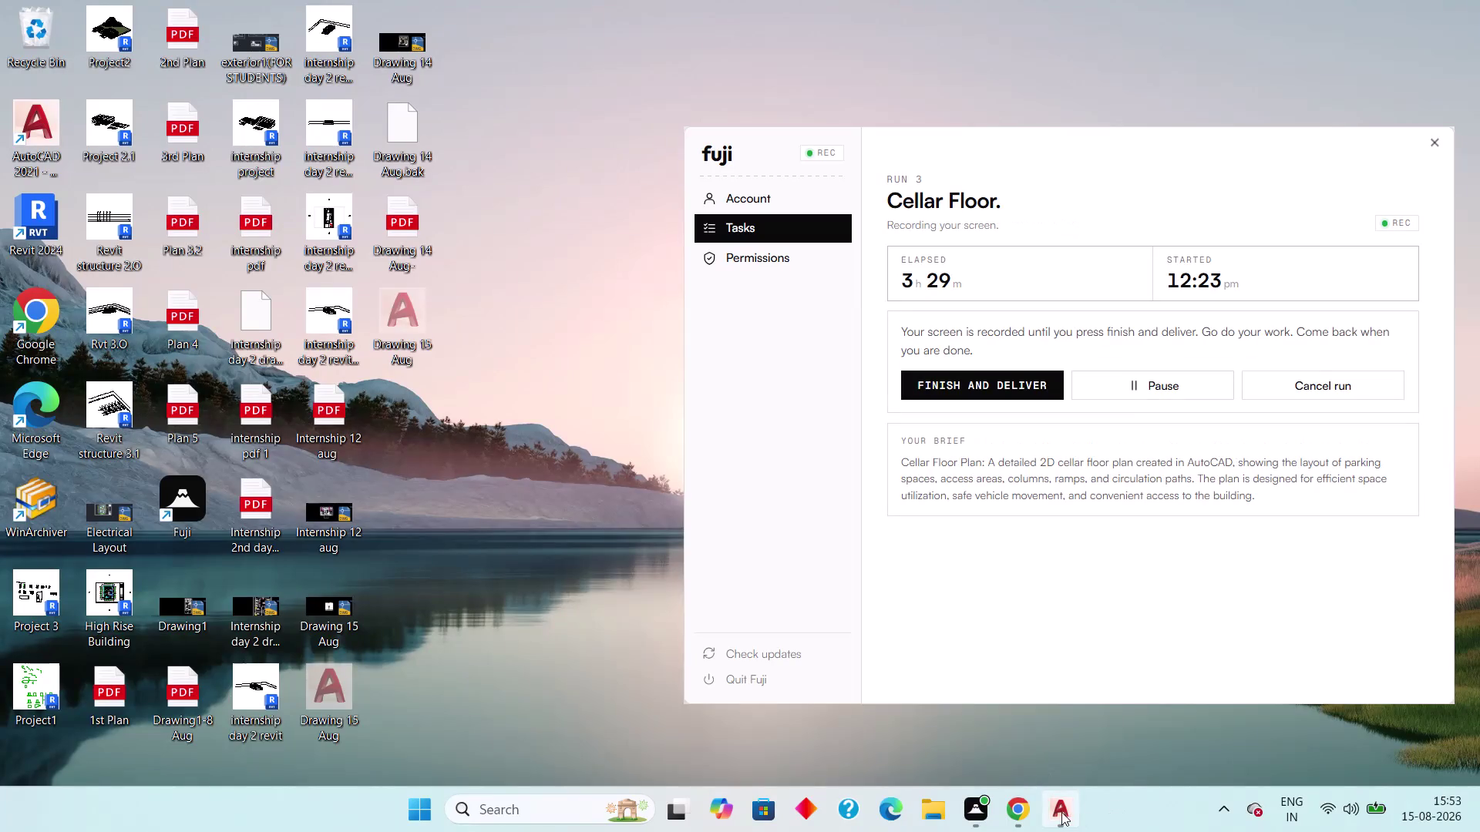
Leave the Fuji recording brief and bring the Drawing 15 Aug AutoCAD window forward.
right_click(425, 508)
click(537, 231)
right_click(520, 243)
click(597, 323)
click(1066, 807)
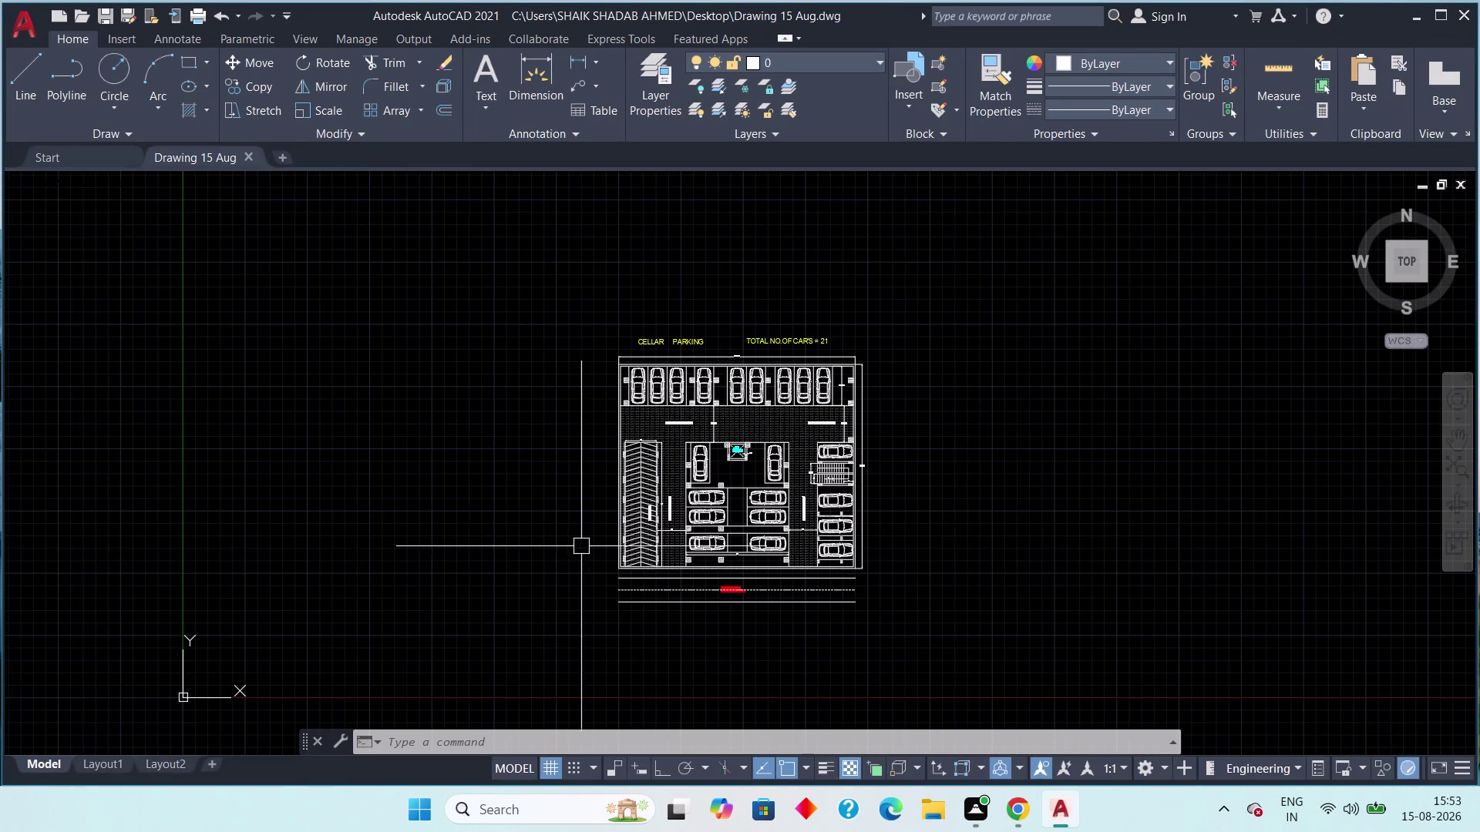
Pan and zoom onto the top car bays, 15'-5" driveways and 6'×6' lift.
middle_drag(578, 522, 550, 508)
scroll(up, 3)
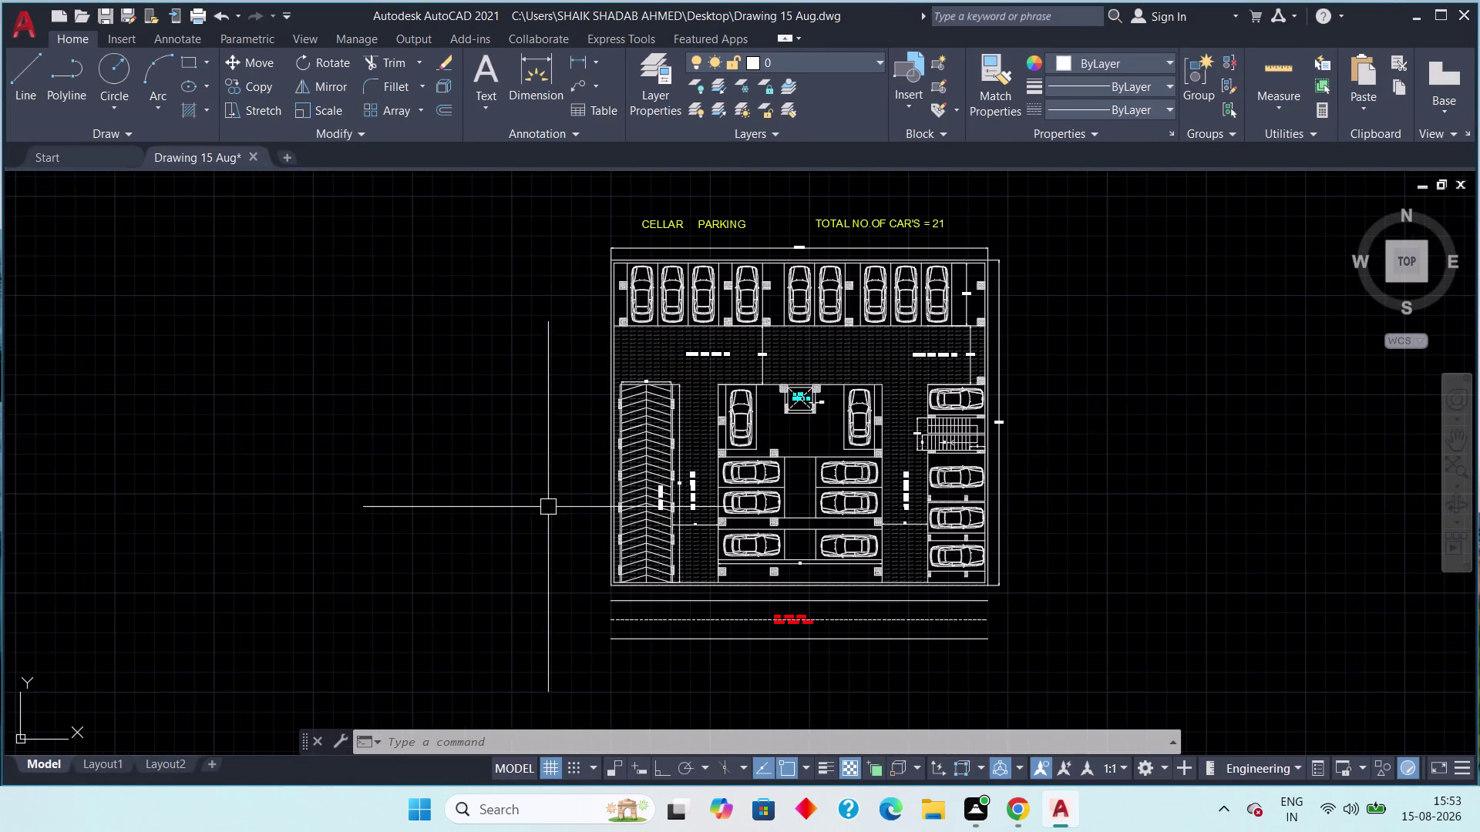
middle_drag(548, 506, 374, 513)
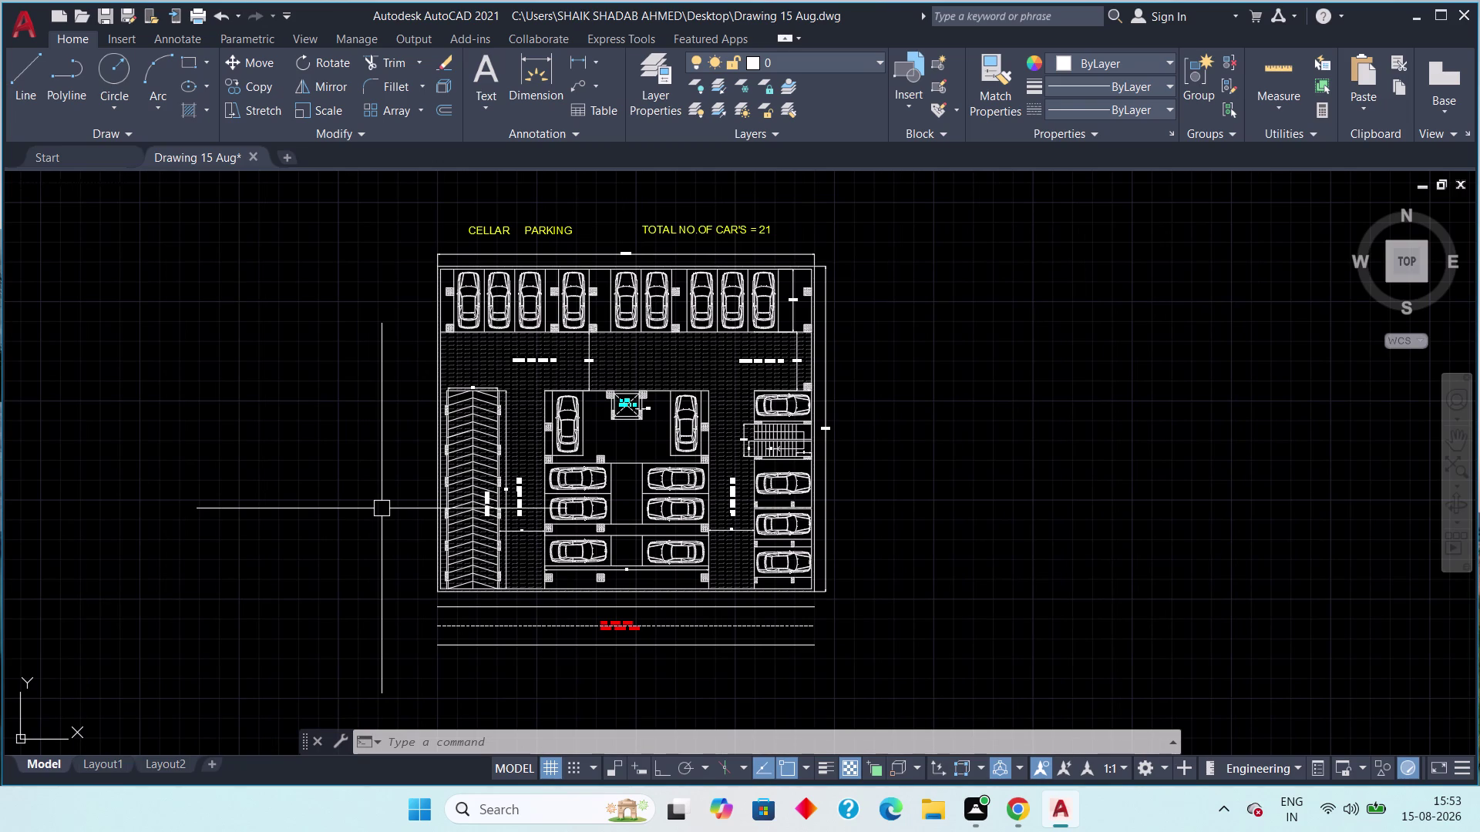
middle_drag(948, 406, 962, 440)
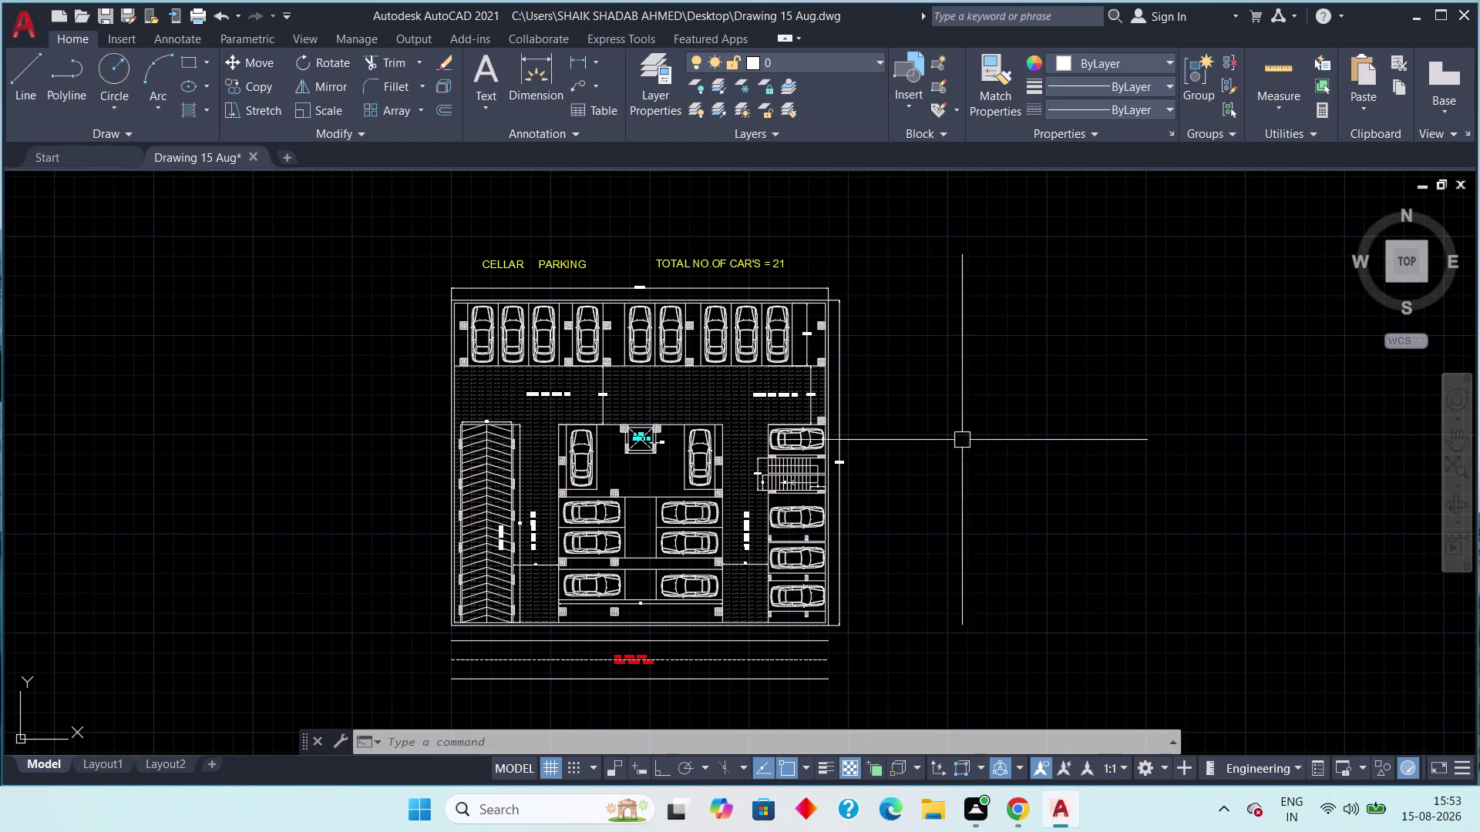
scroll(down, 3)
middle_drag(953, 407, 967, 413)
scroll(up, 3)
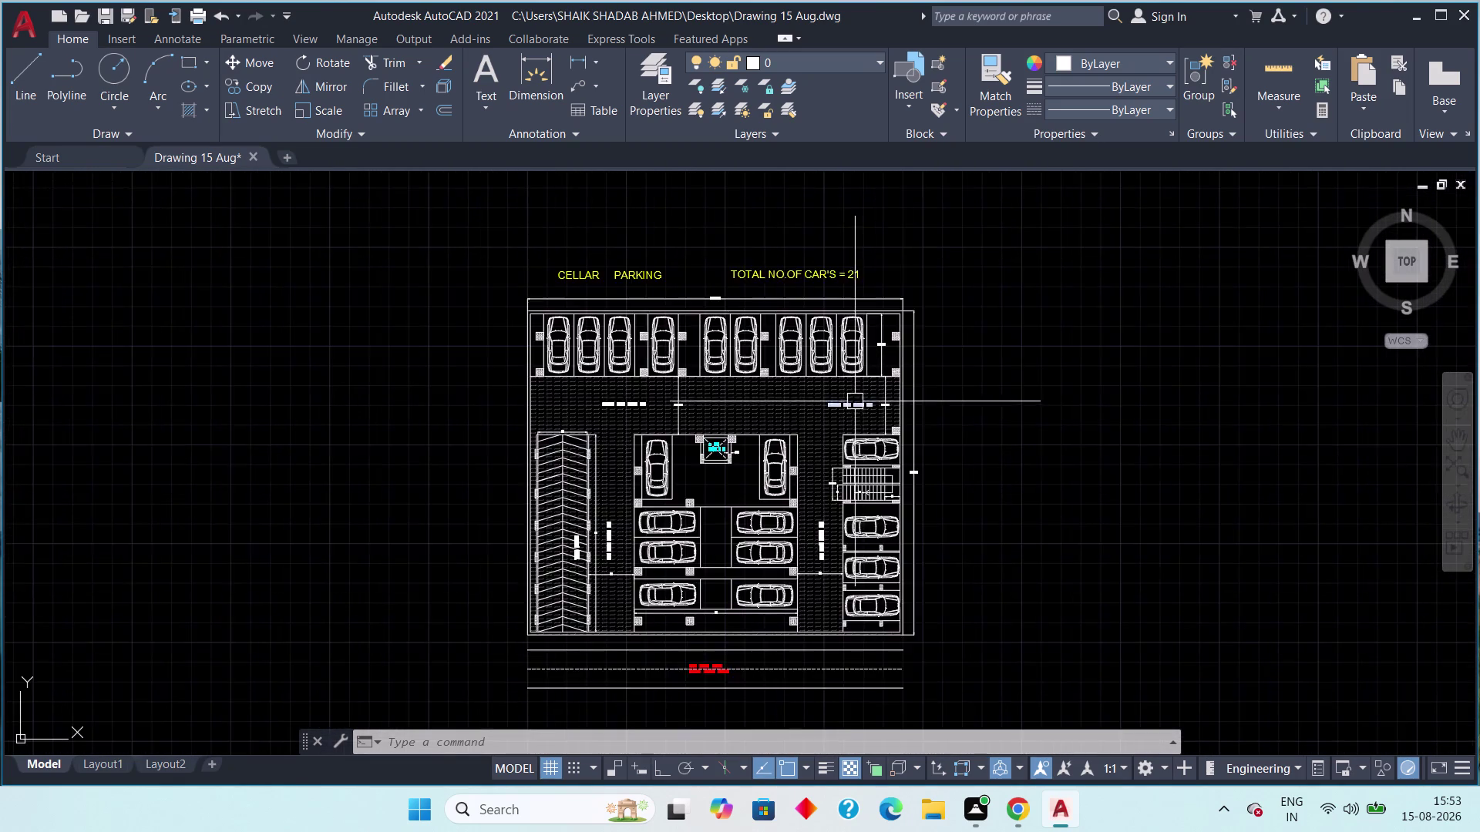
scroll(up, 3)
Zoom in on the Drive Way labels around the lift, staircase and right driveway.
middle_drag(776, 423, 956, 417)
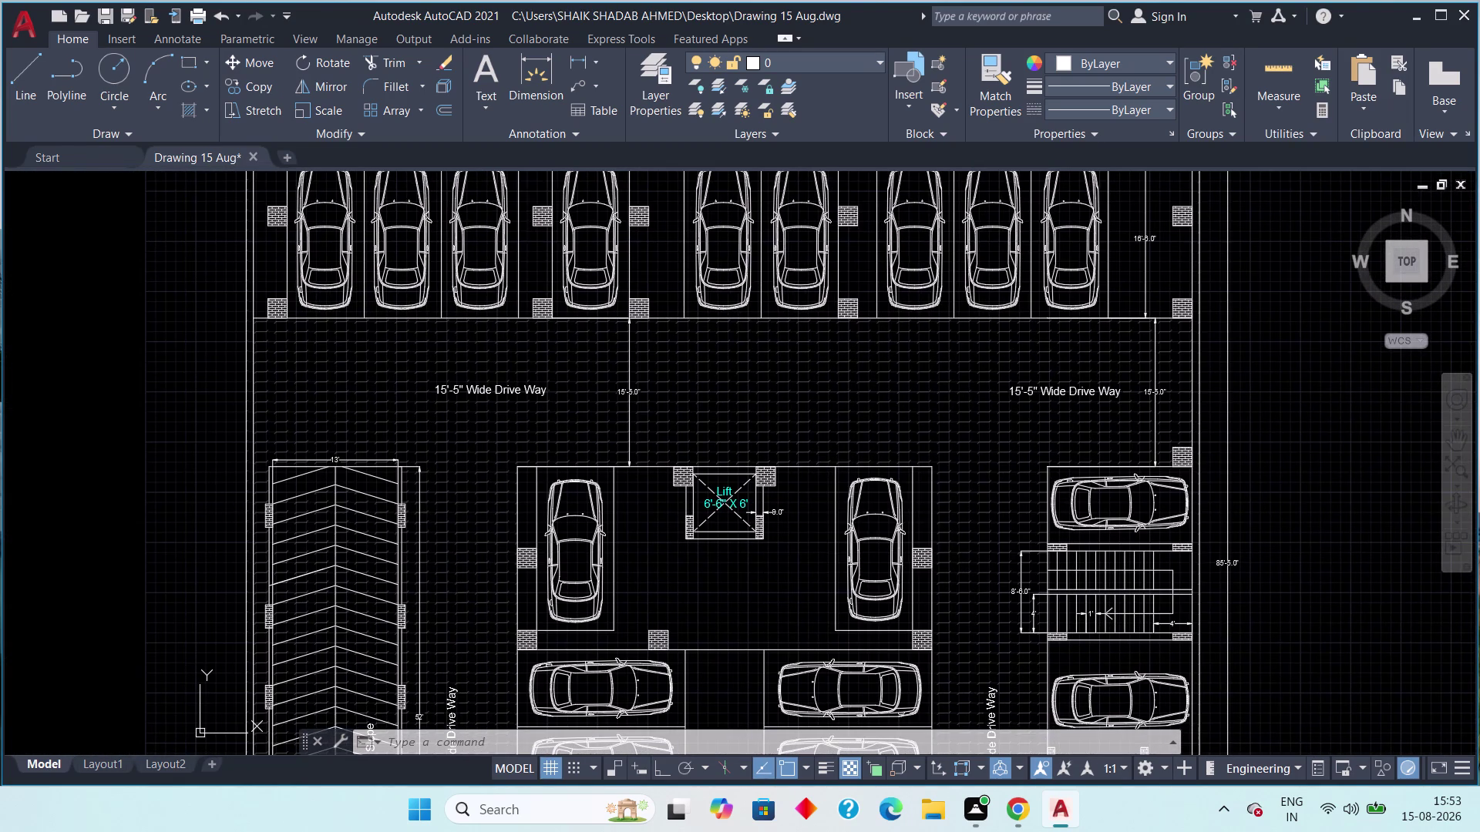
scroll(up, 3)
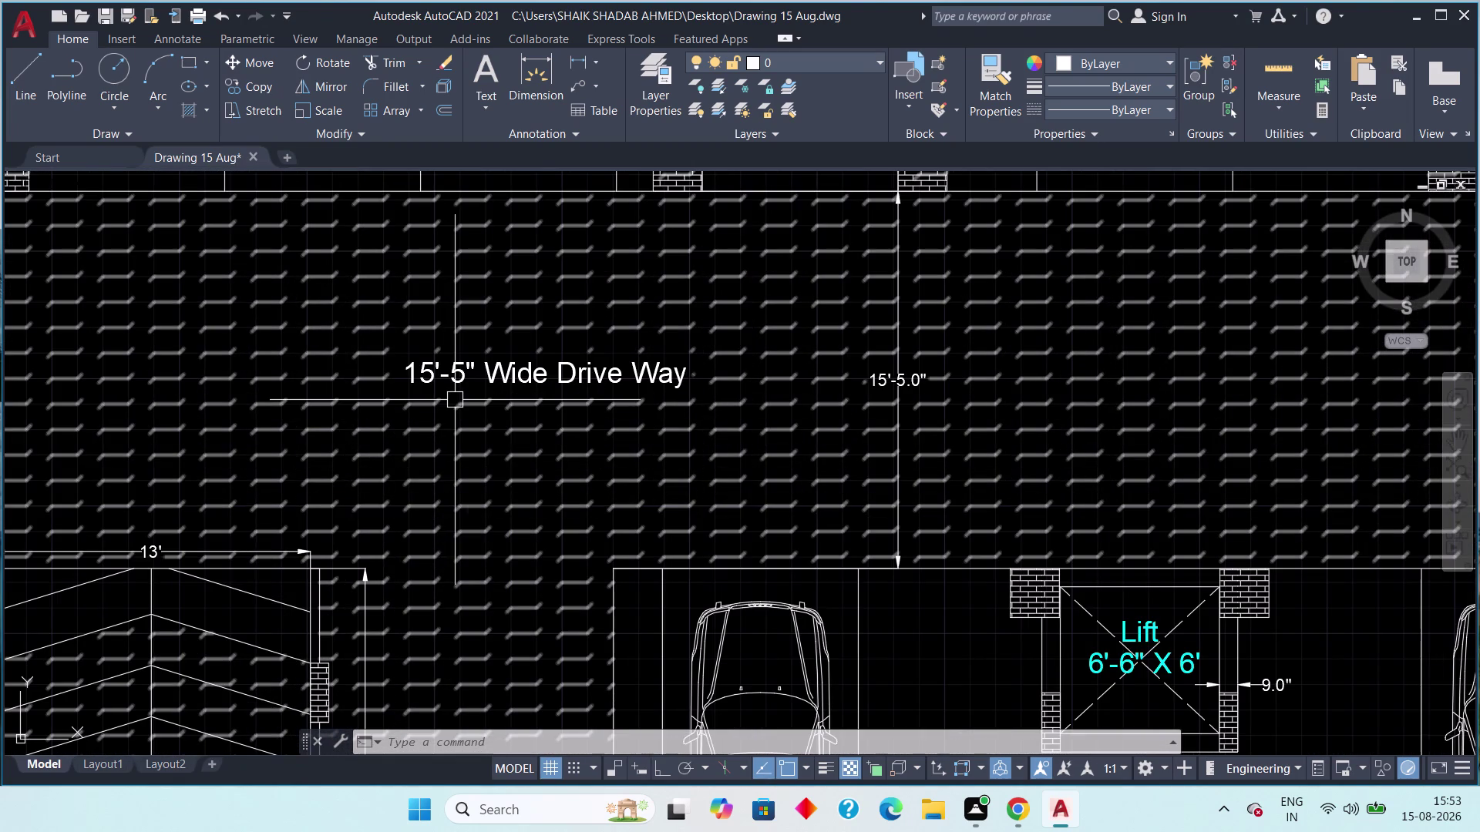
scroll(down, 3)
middle_drag(665, 427, 592, 410)
scroll(up, 3)
middle_drag(738, 394, 679, 395)
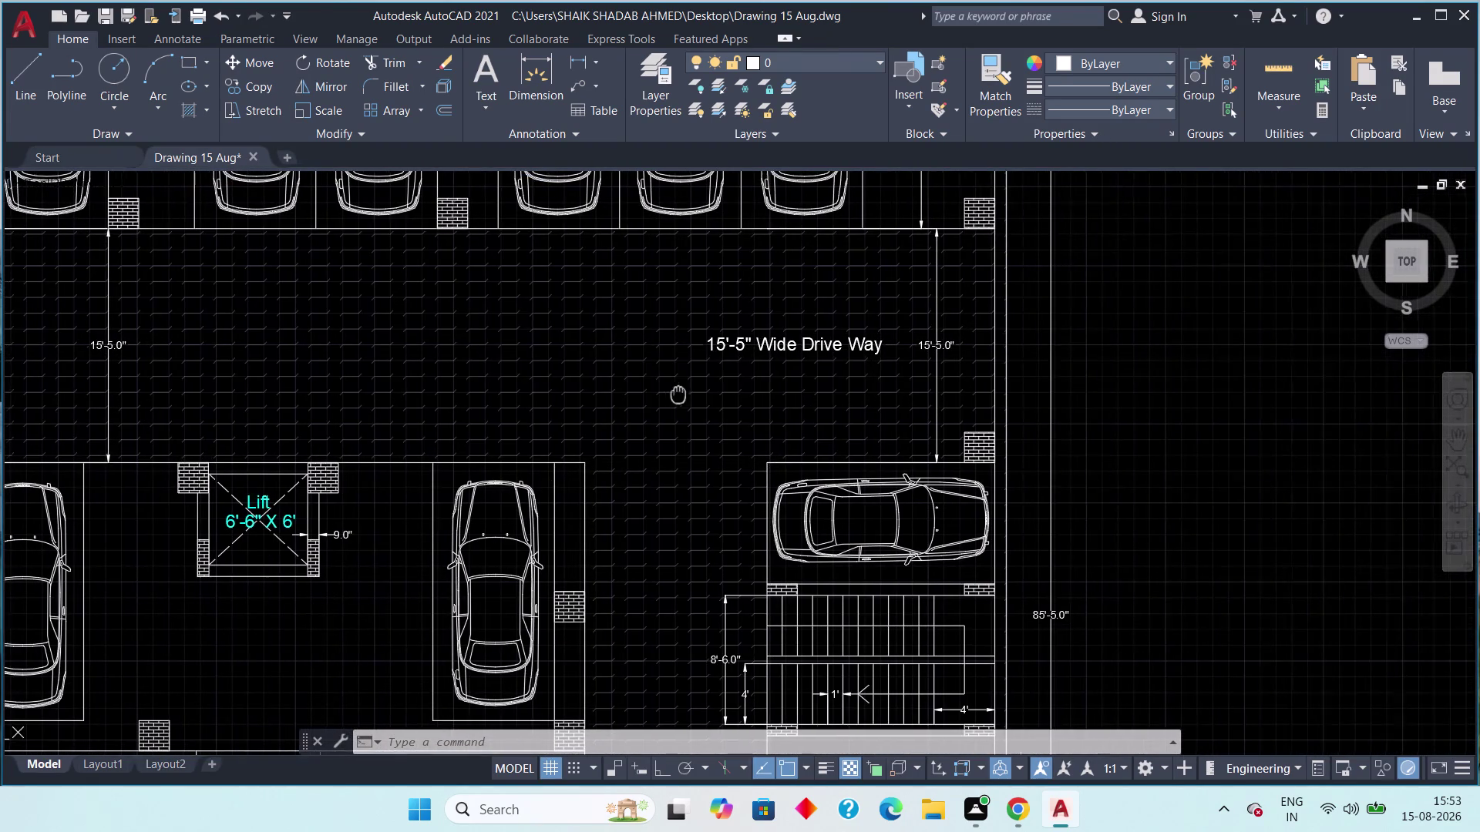
middle_drag(680, 395, 678, 395)
scroll(up, 3)
scroll(down, 3)
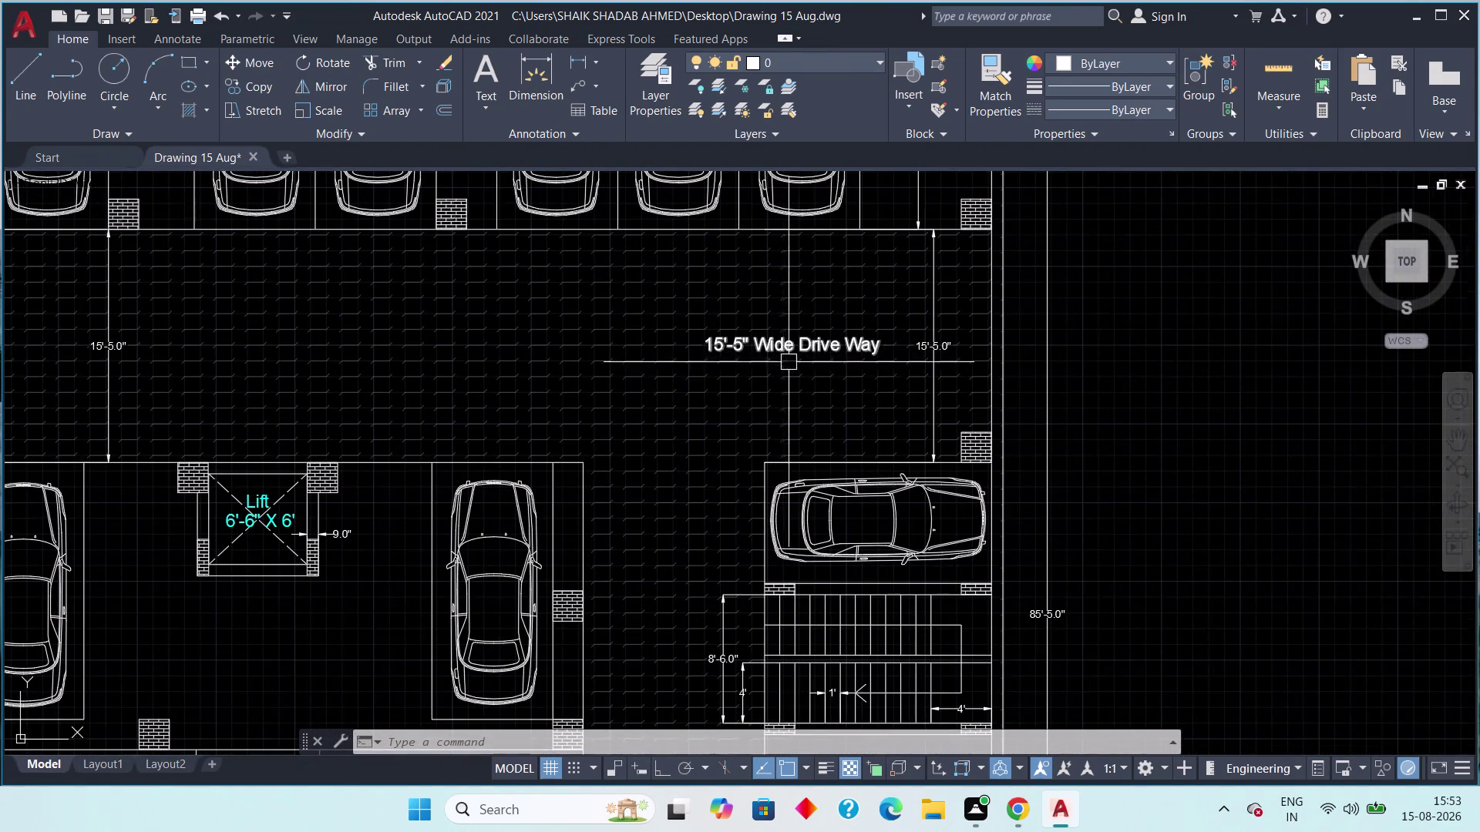
middle_drag(764, 377, 820, 359)
Zoom out to show the whole parking layout beneath its 21-car title.
scroll(down, 3)
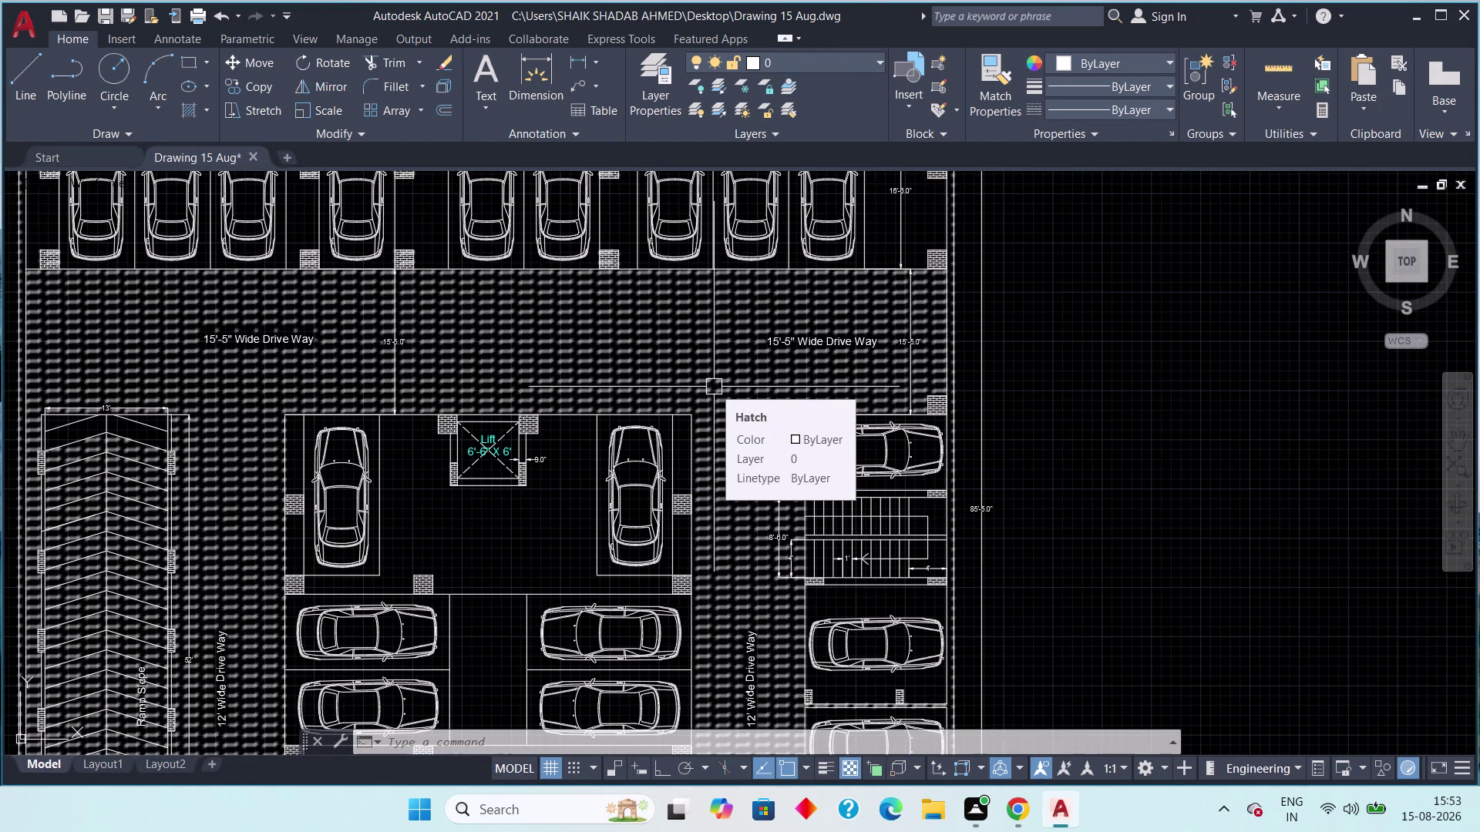
scroll(down, 3)
middle_drag(581, 383, 664, 389)
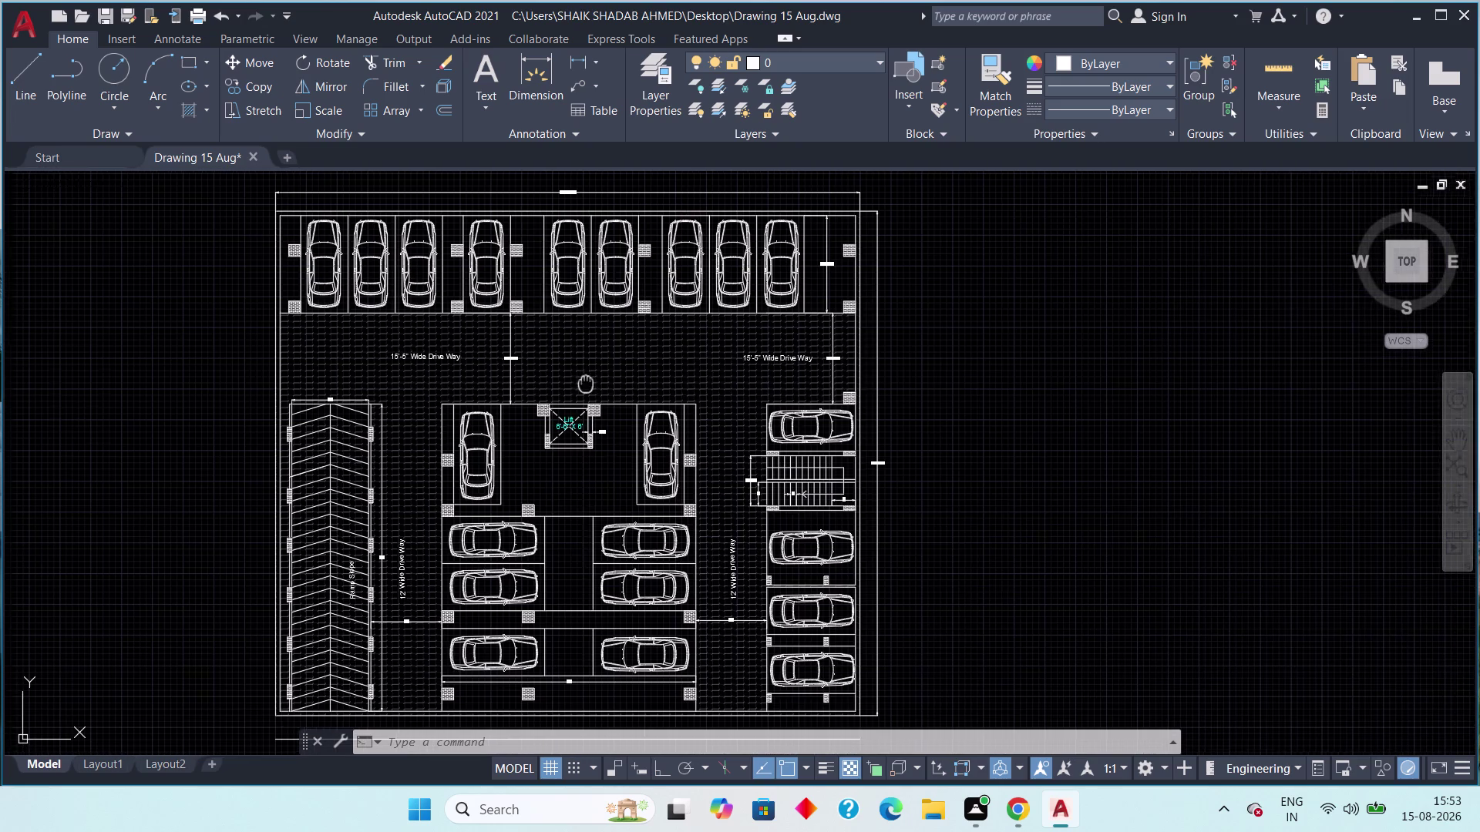
middle_drag(664, 390, 774, 414)
scroll(up, 3)
scroll(down, 3)
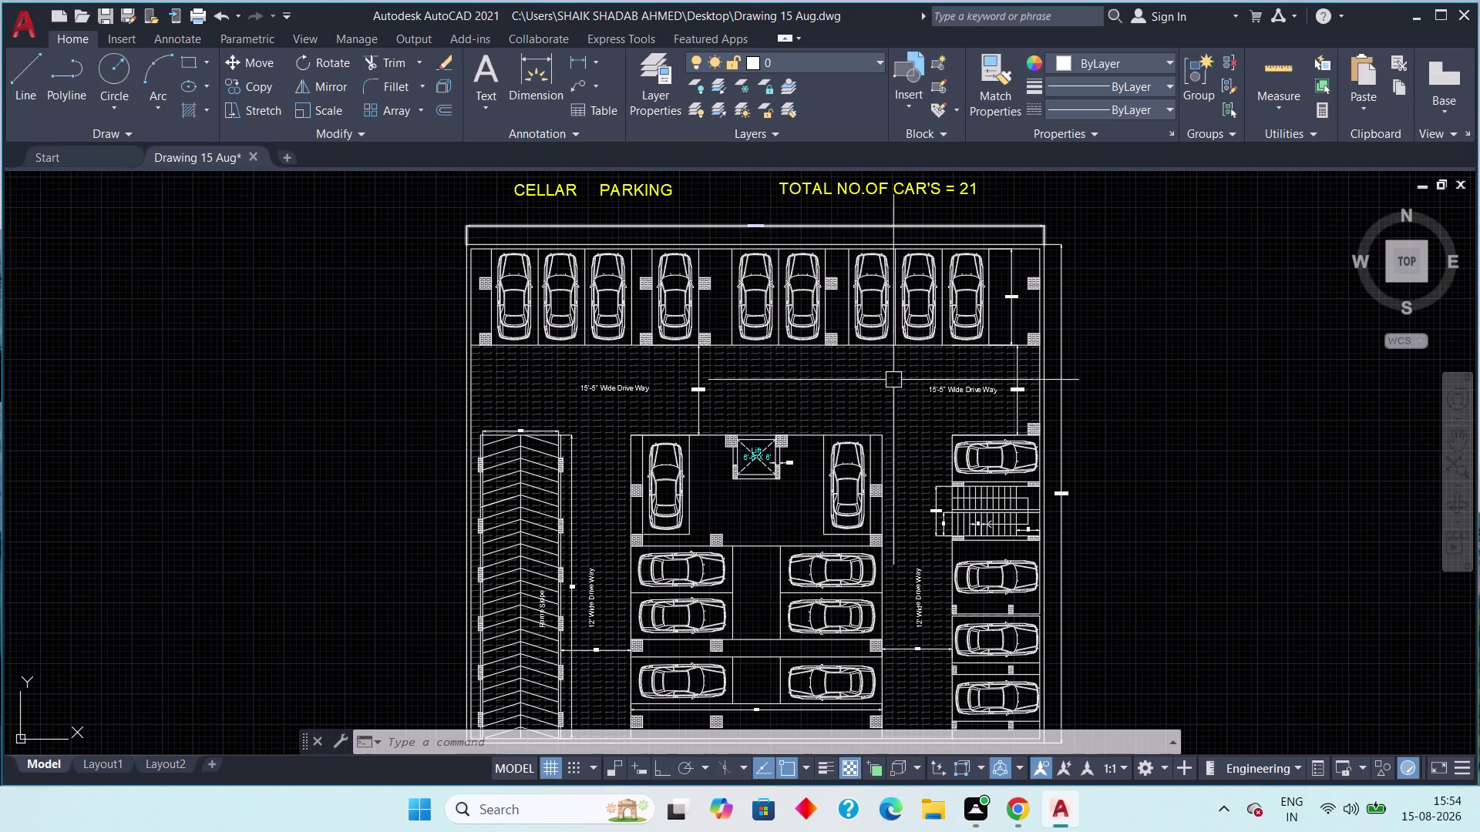
scroll(down, 3)
middle_drag(856, 440, 856, 408)
scroll(up, 3)
scroll(up, 3)
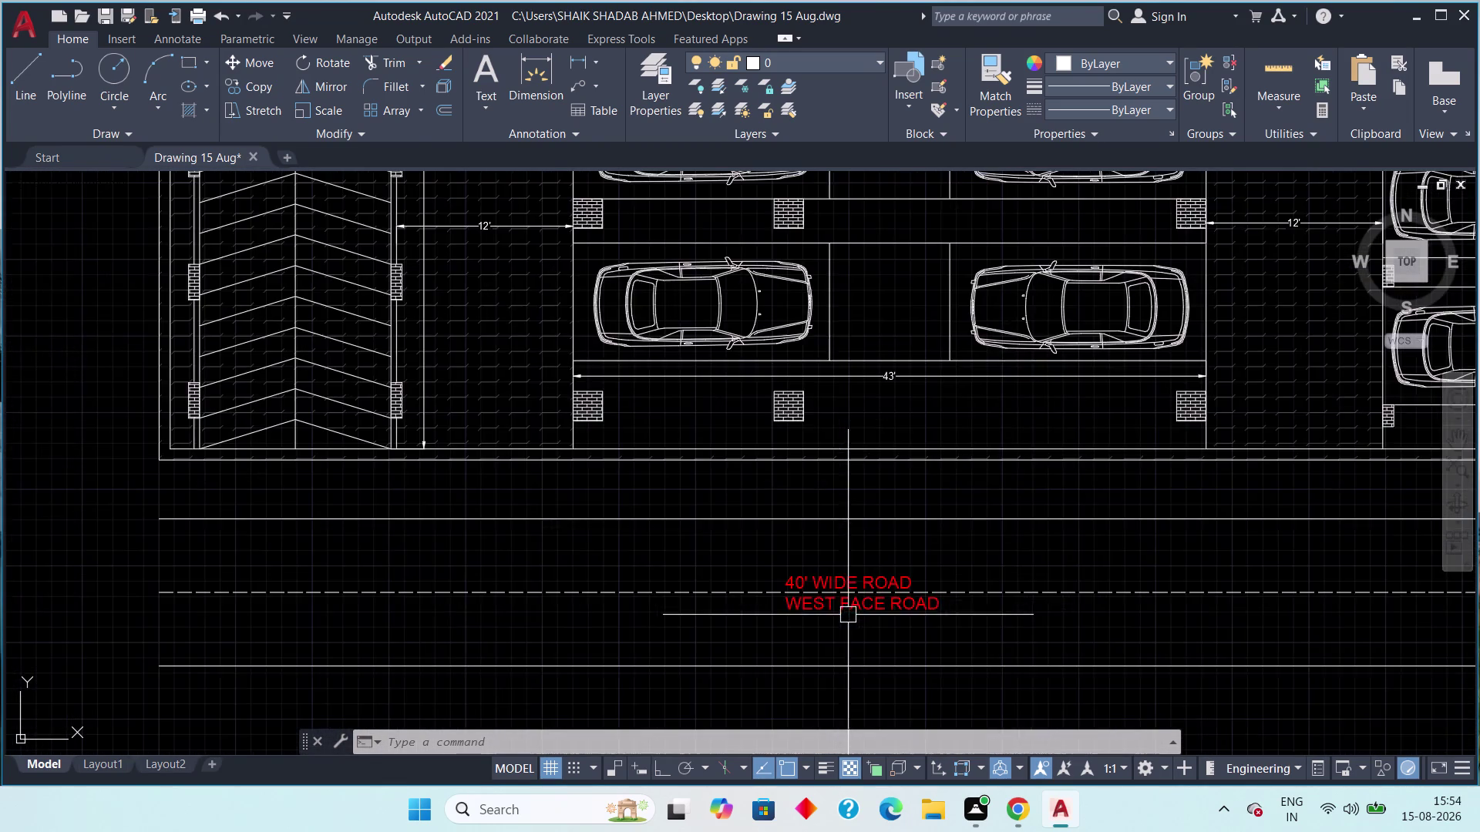
scroll(up, 3)
scroll(down, 3)
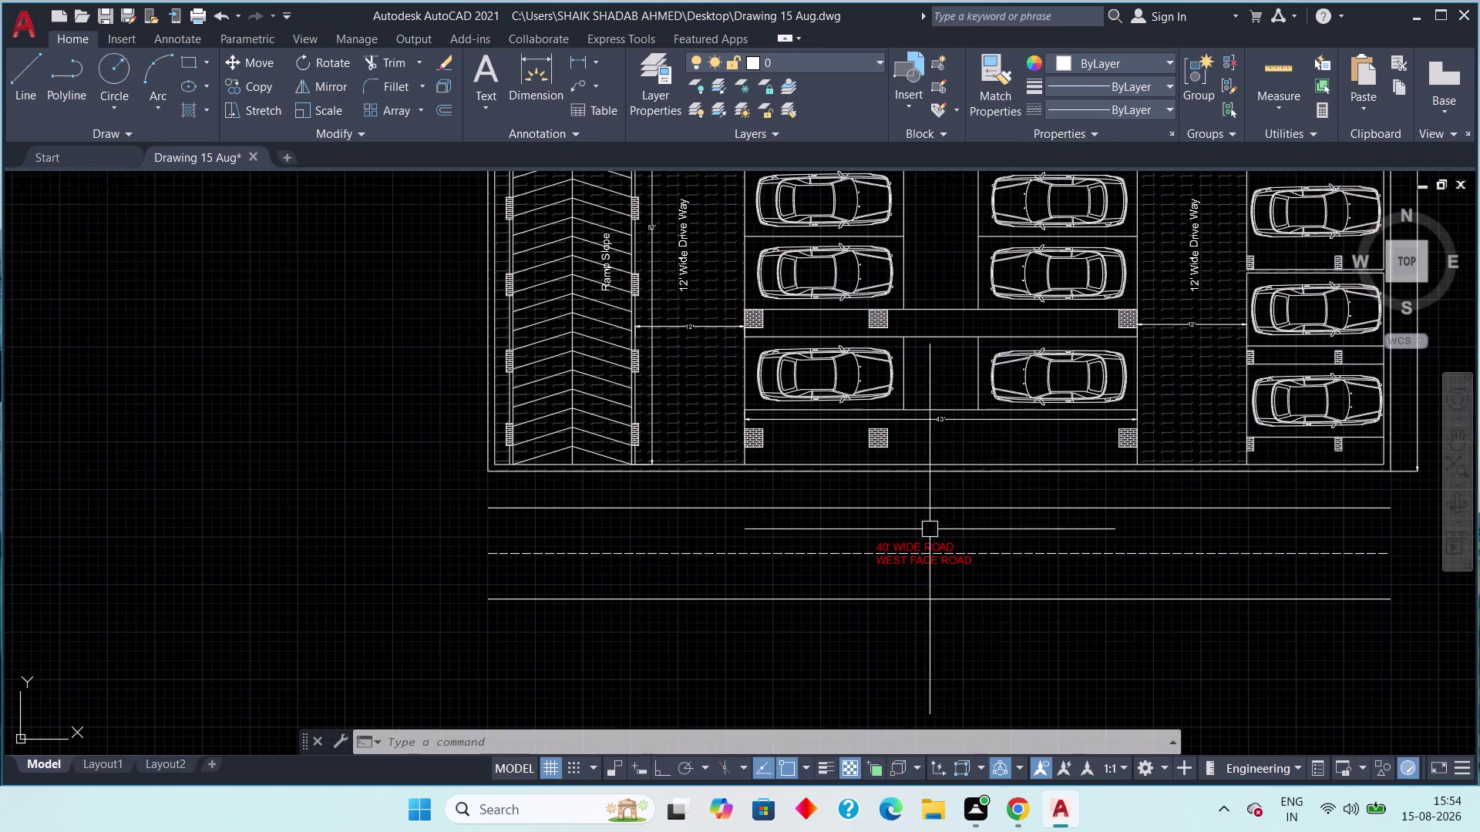
scroll(up, 3)
scroll(down, 3)
middle_drag(846, 441, 787, 513)
scroll(down, 3)
scroll(down, 3)
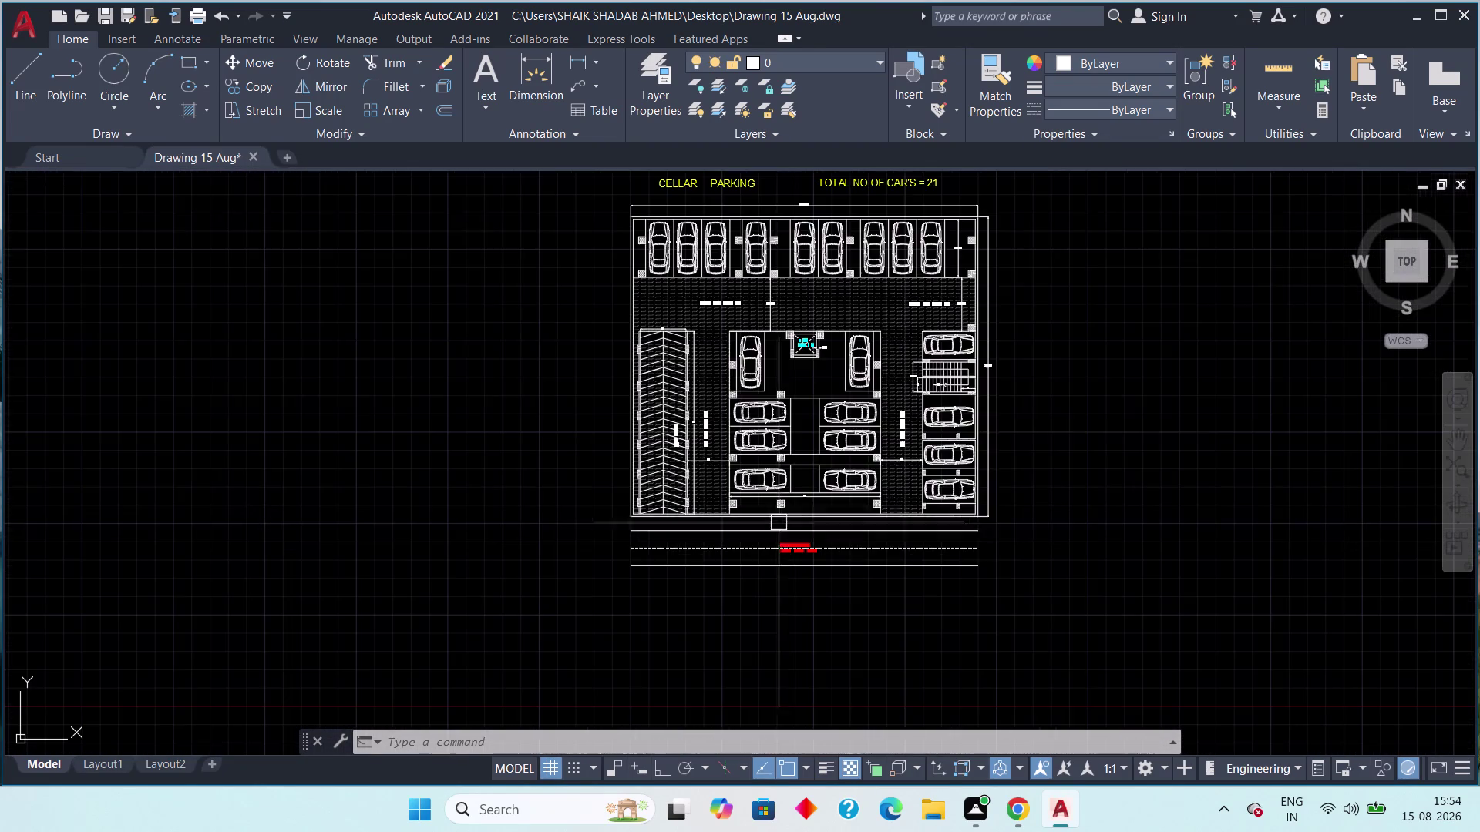
middle_drag(1032, 420, 957, 488)
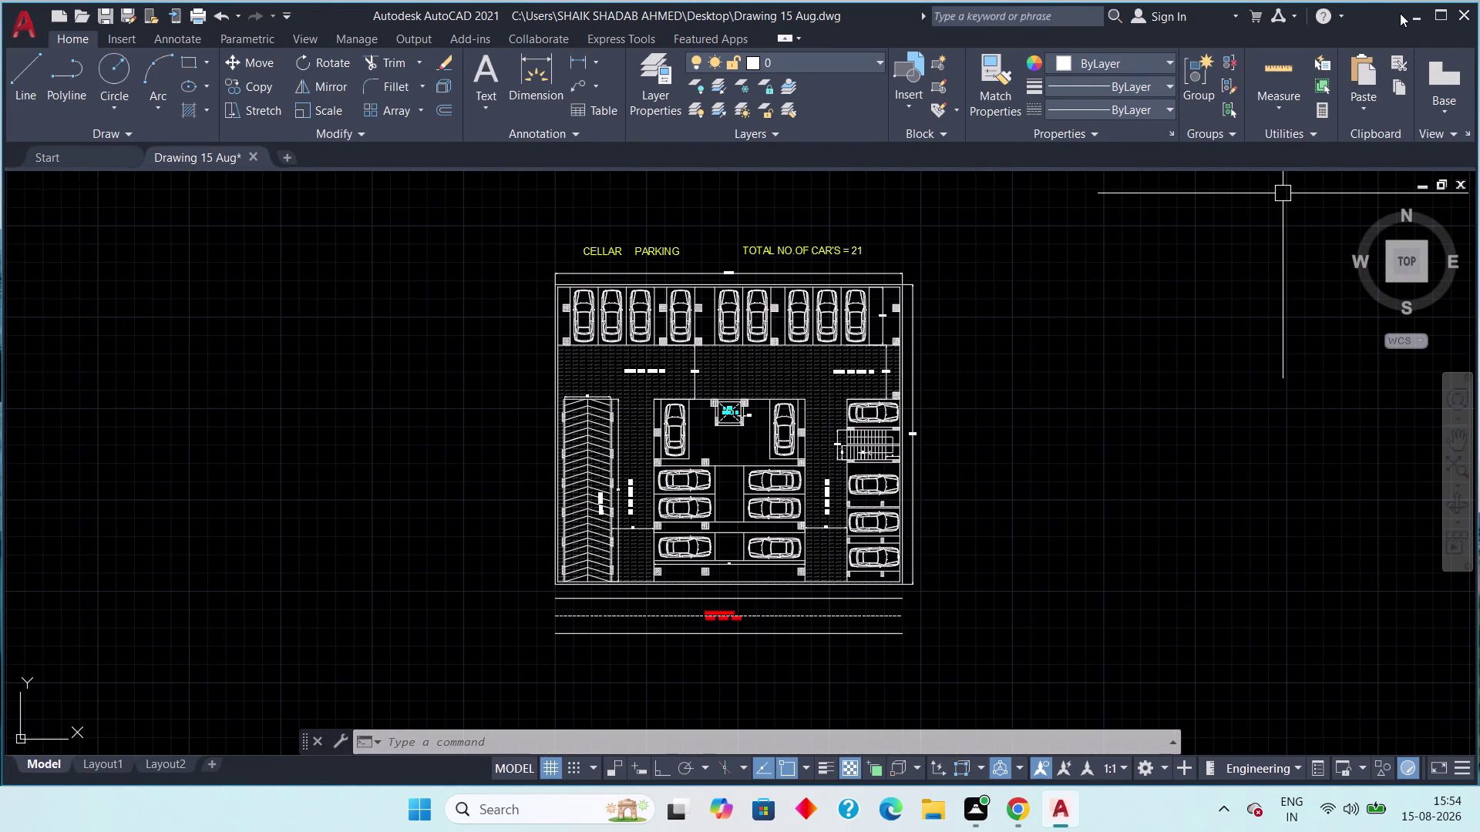